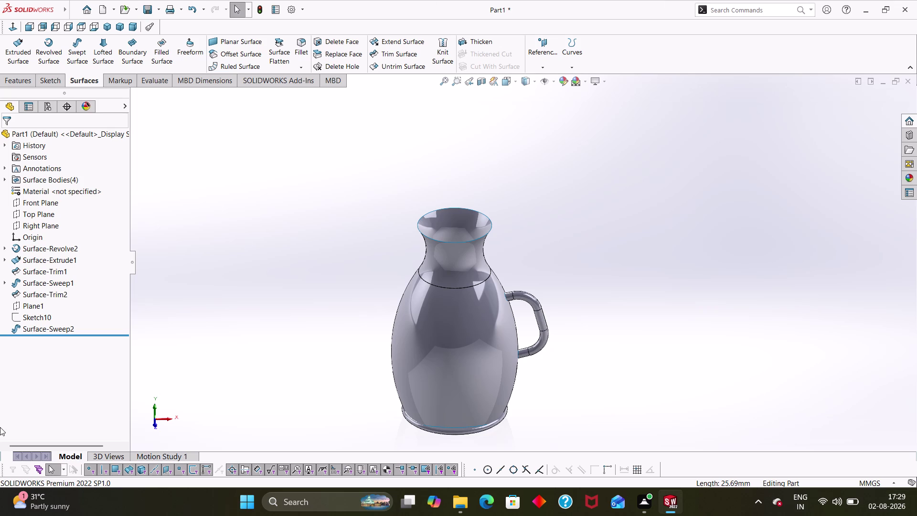
Select Plane1 above the jug's neck, tilt the view to see it, and bring up its context menu.
click(30, 308)
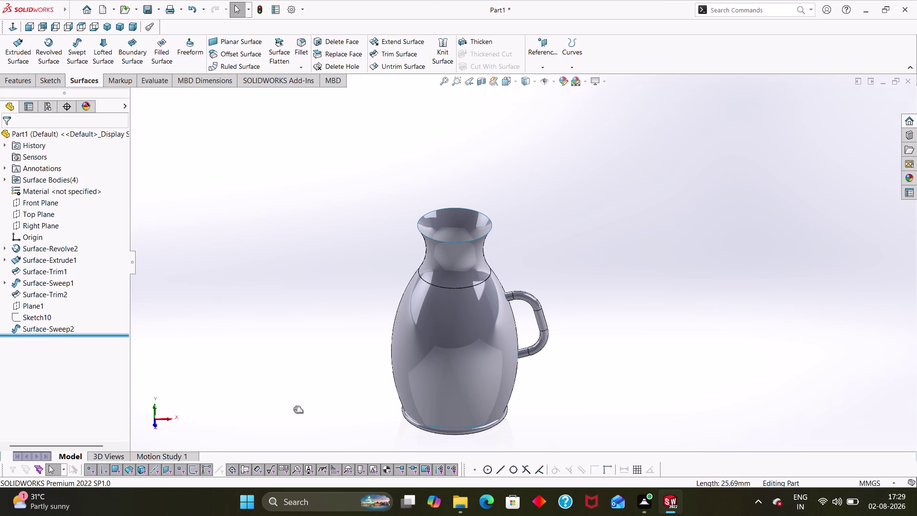
middle_drag(502, 249, 491, 185)
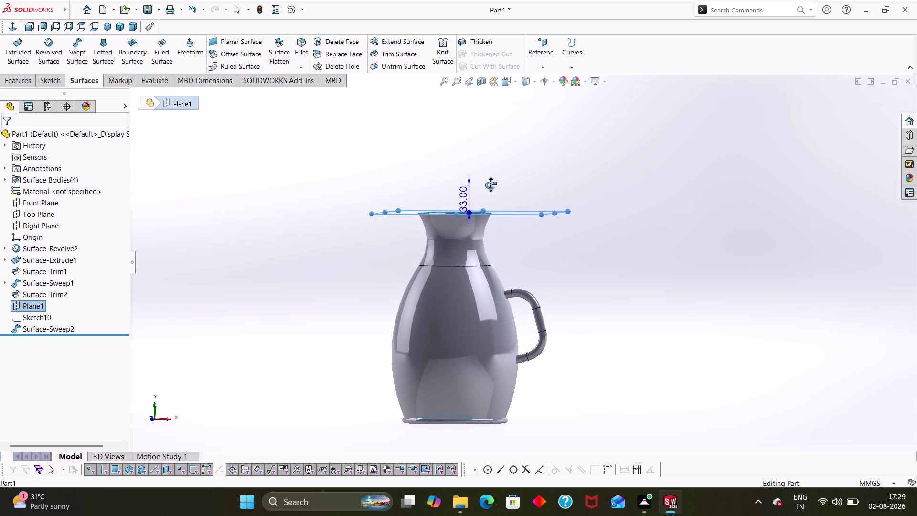
middle_drag(491, 184, 496, 237)
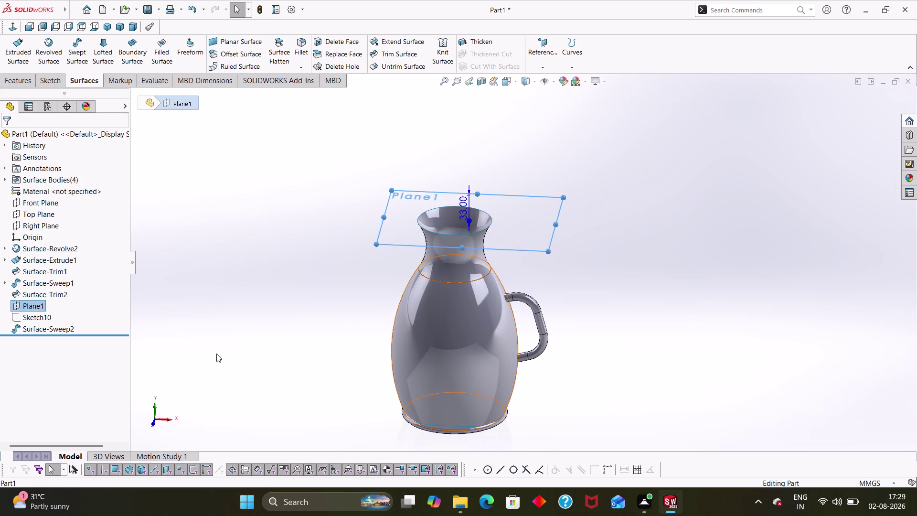
right_click(16, 306)
Sketch on Plane1 and convert the jug's neck rim edge into a 90 mm circle.
click(30, 280)
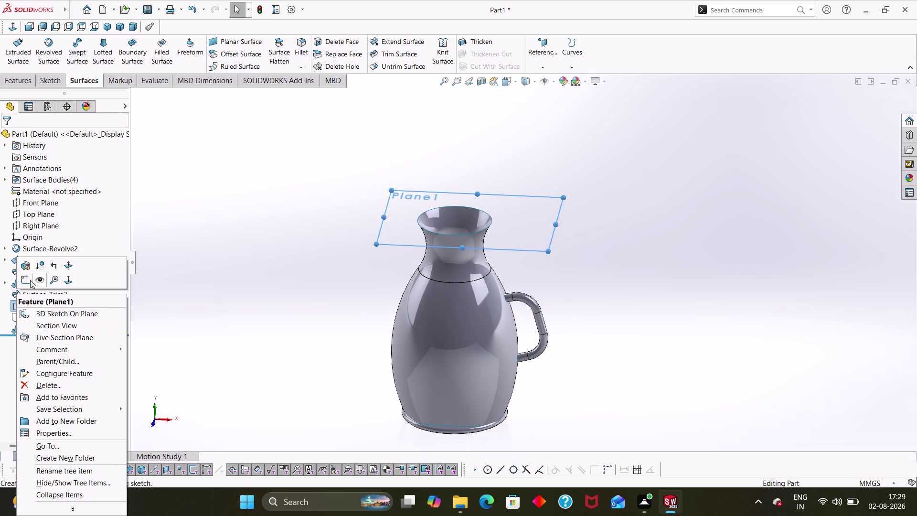
scroll(up, 3)
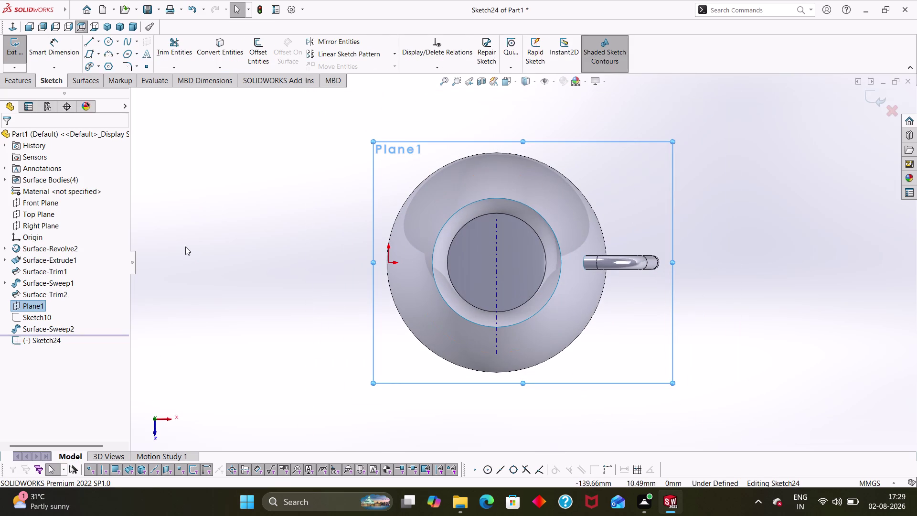
click(205, 50)
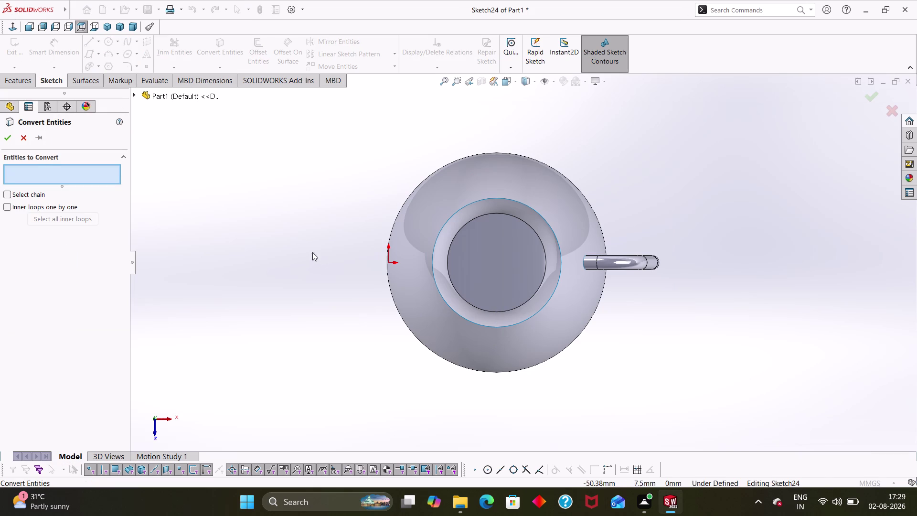
click(457, 212)
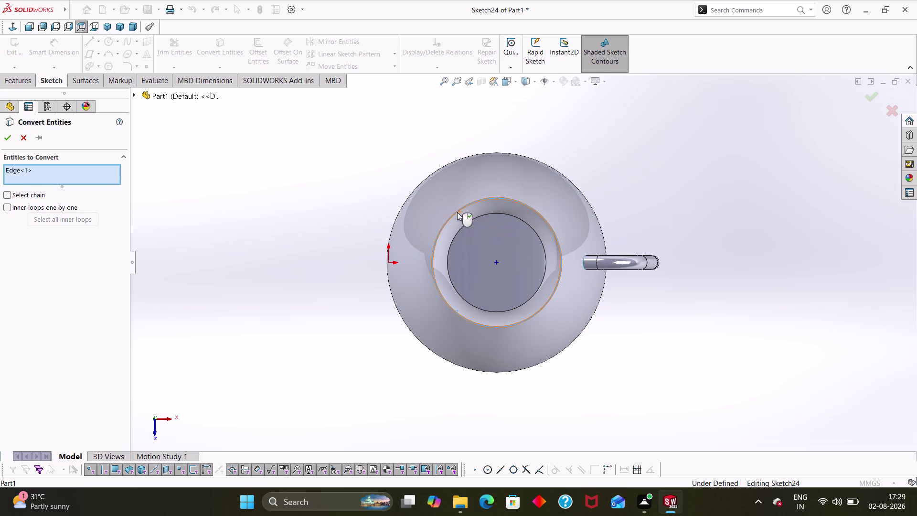
click(9, 139)
right_drag(291, 223, 263, 225)
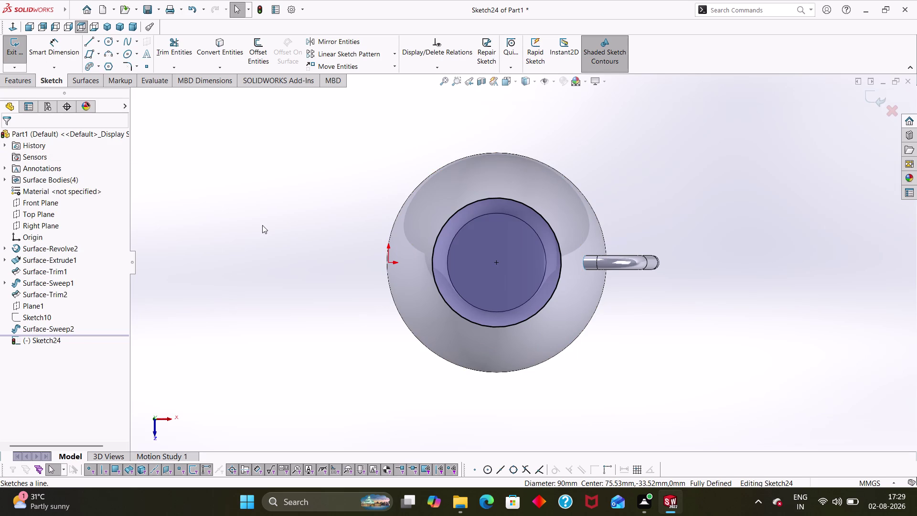
right_drag(263, 225, 230, 219)
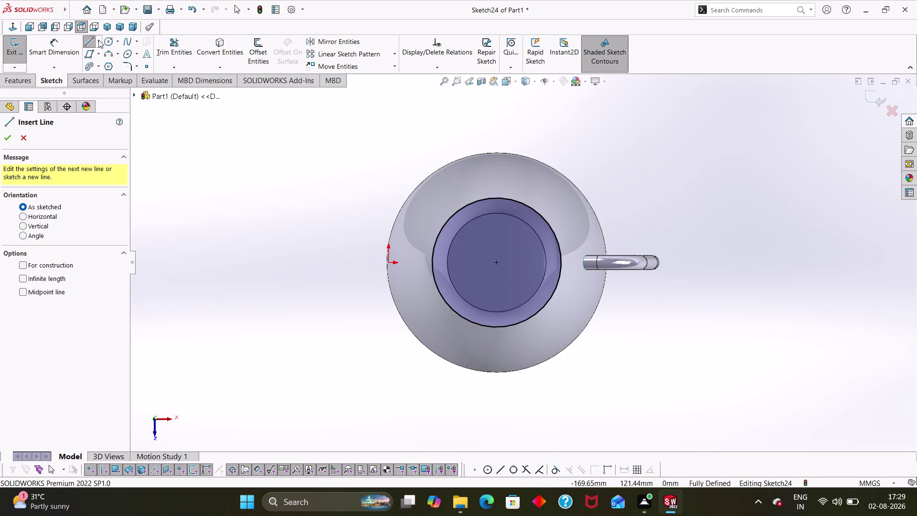
Draw a construction line across the rim circle from its left point to its right point.
click(98, 40)
click(112, 65)
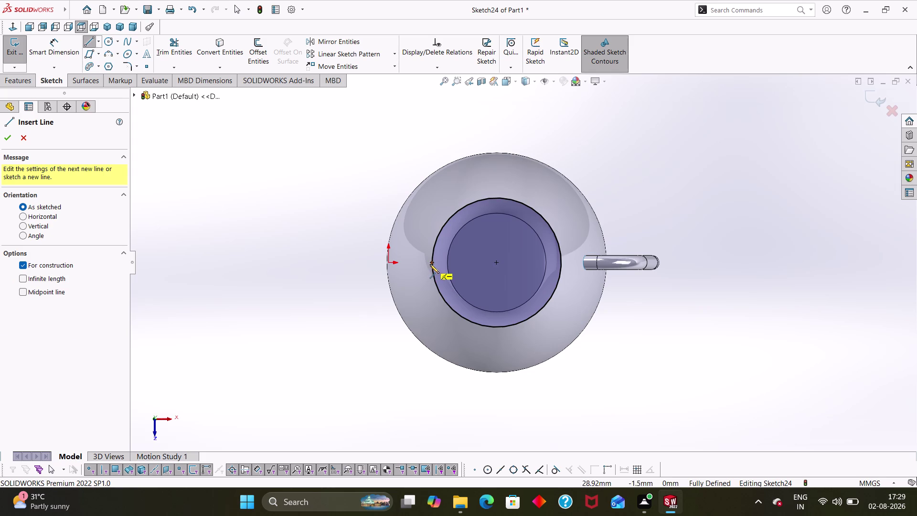
click(432, 263)
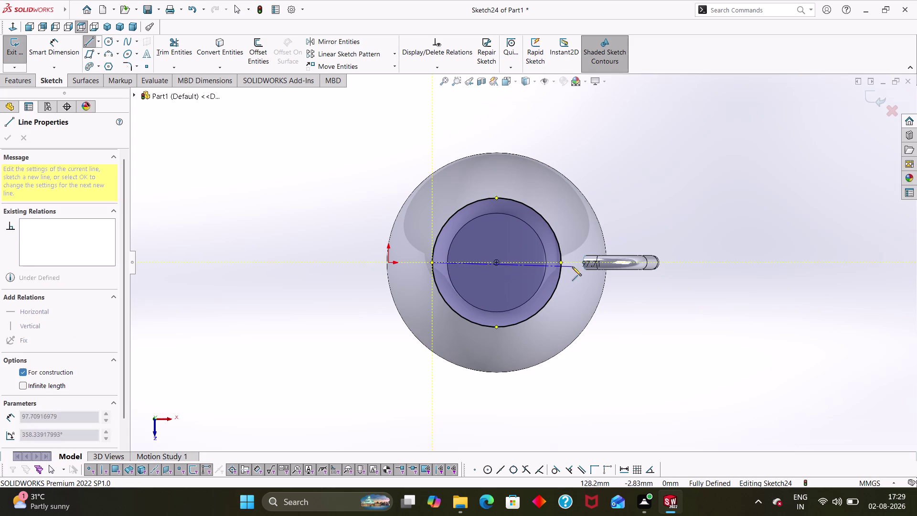
click(560, 262)
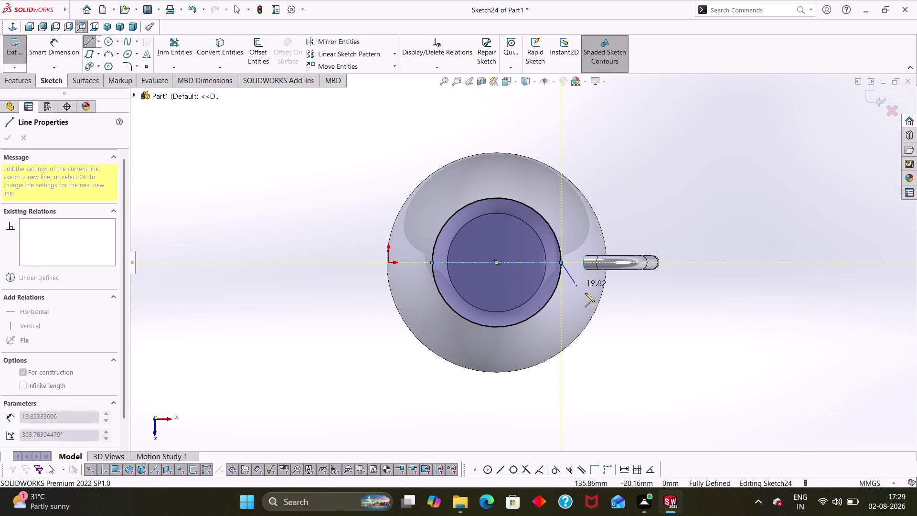
key(Escape)
Add a short horizontal line extending left from the rim's left point.
right_drag(634, 371, 563, 361)
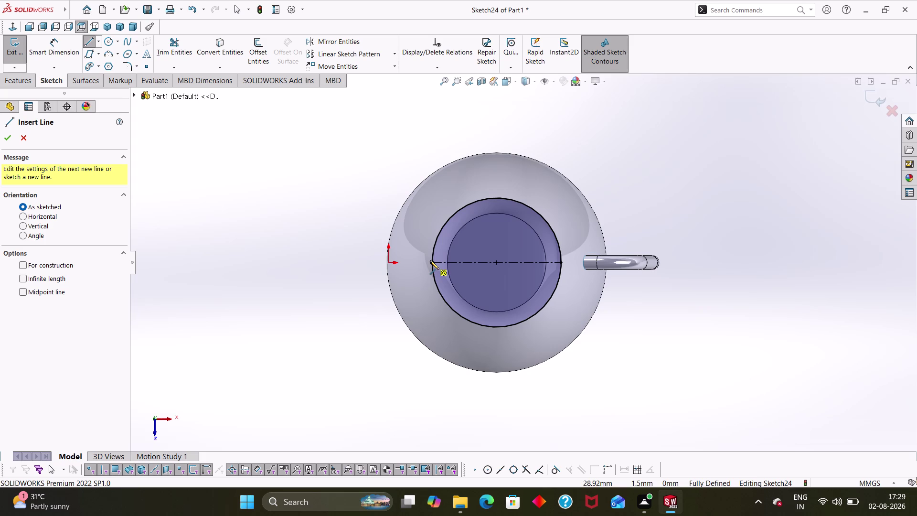
click(430, 263)
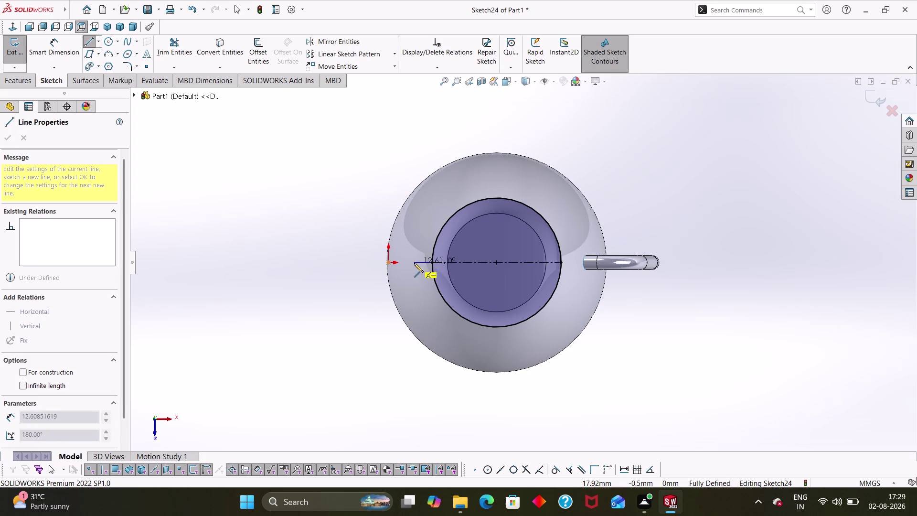
click(414, 263)
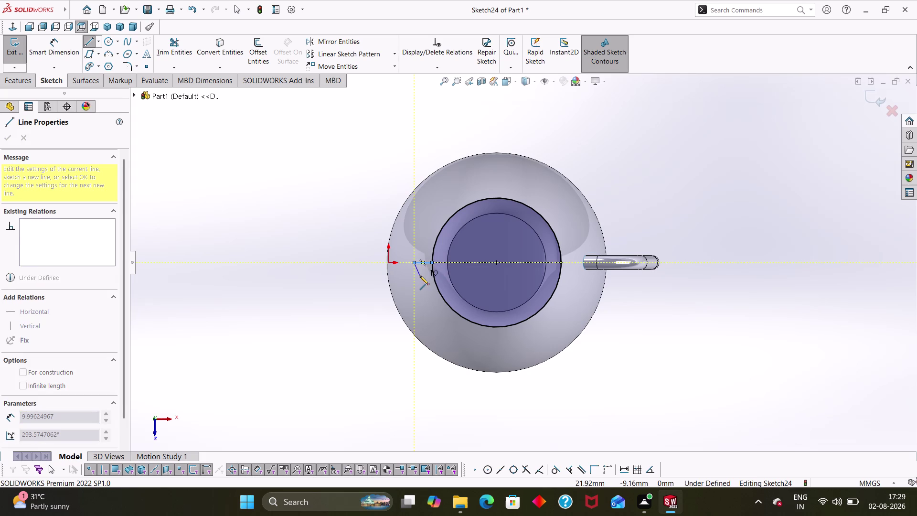
key(Escape)
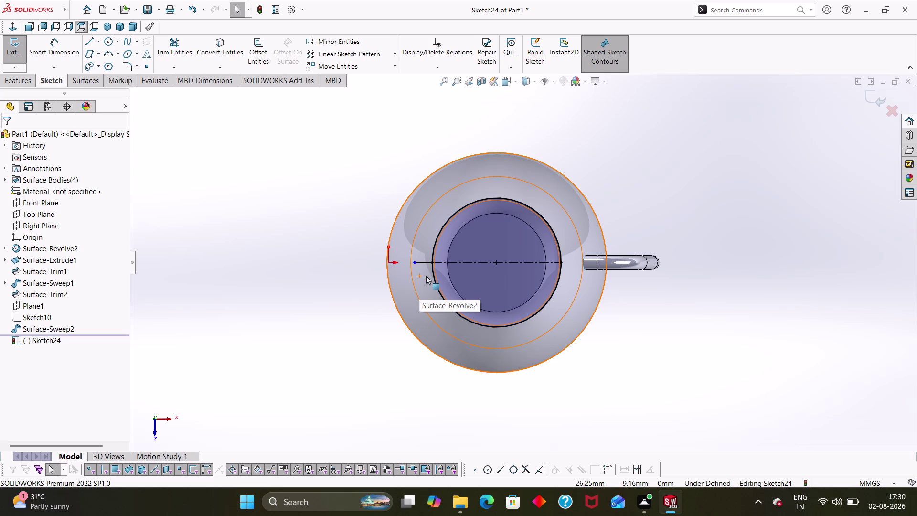
middle_drag(554, 389, 546, 363)
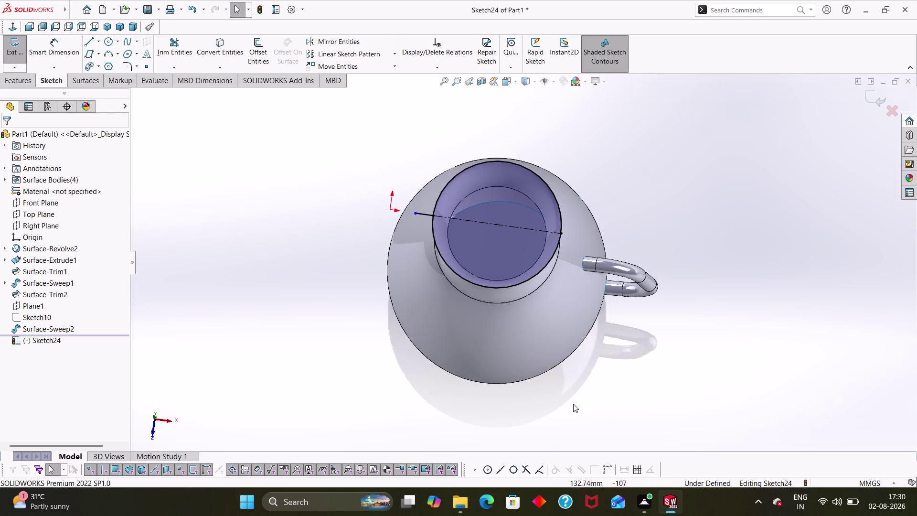
middle_drag(580, 413, 569, 353)
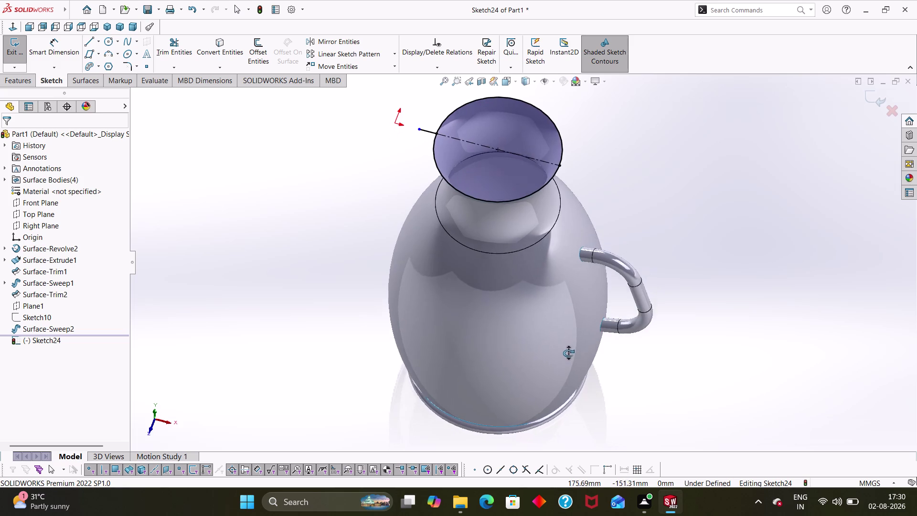
middle_drag(568, 353, 564, 402)
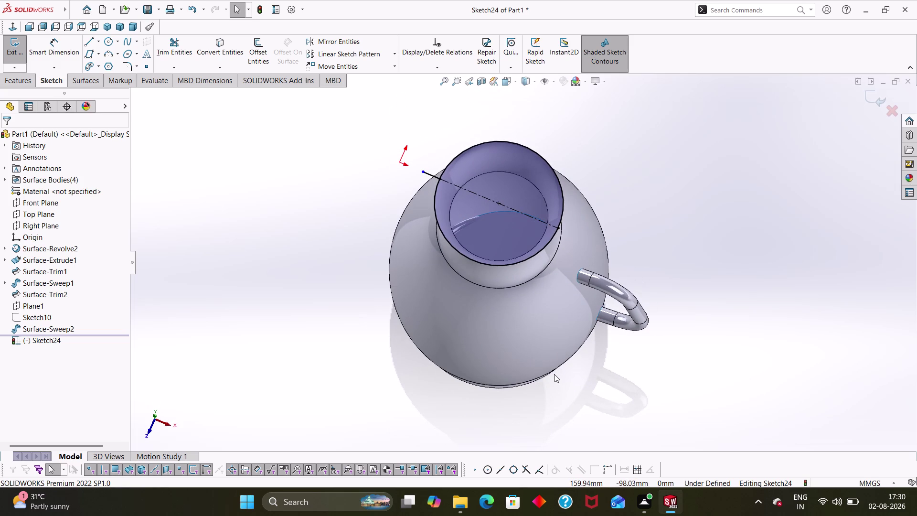